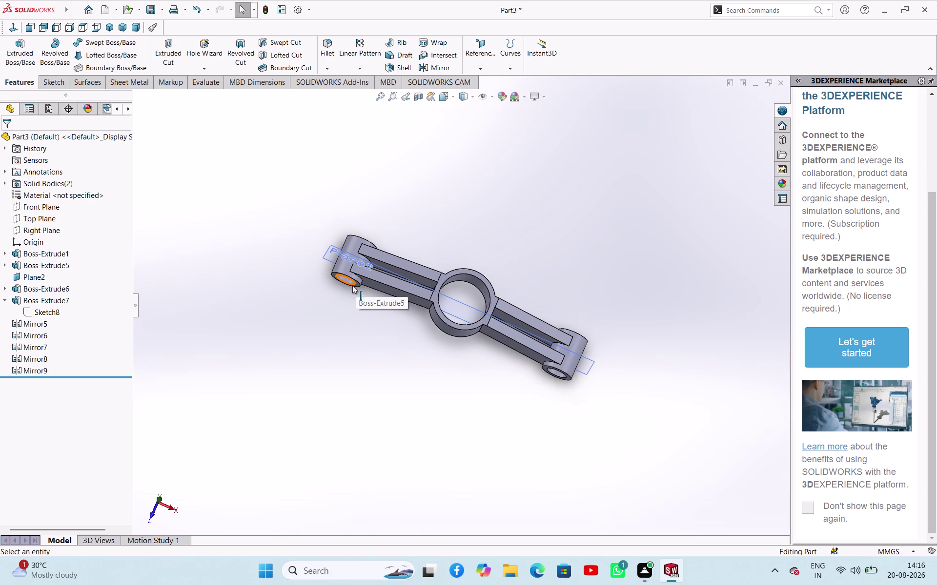
middle_drag(508, 396, 551, 246)
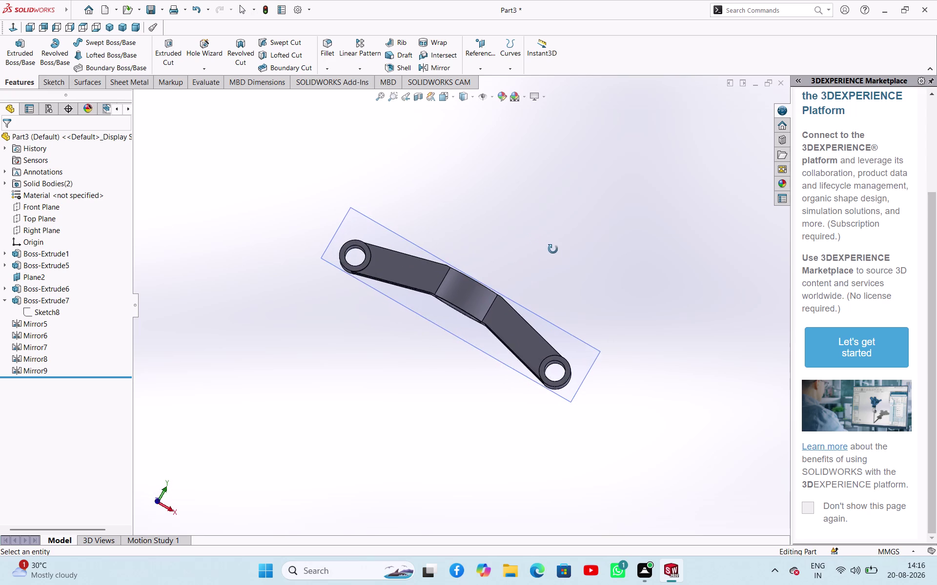
middle_drag(551, 247, 544, 271)
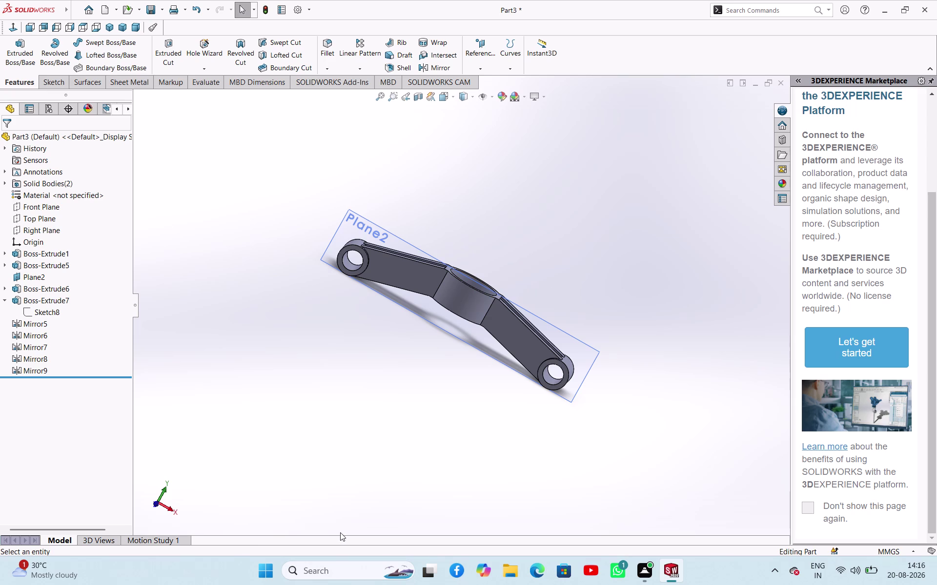
middle_drag(371, 521, 343, 559)
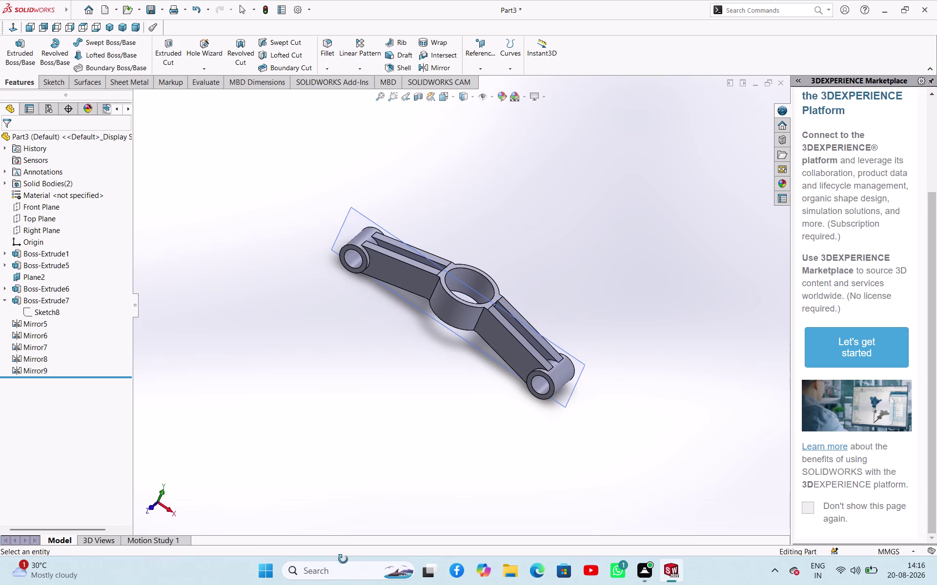
middle_drag(343, 560, 367, 580)
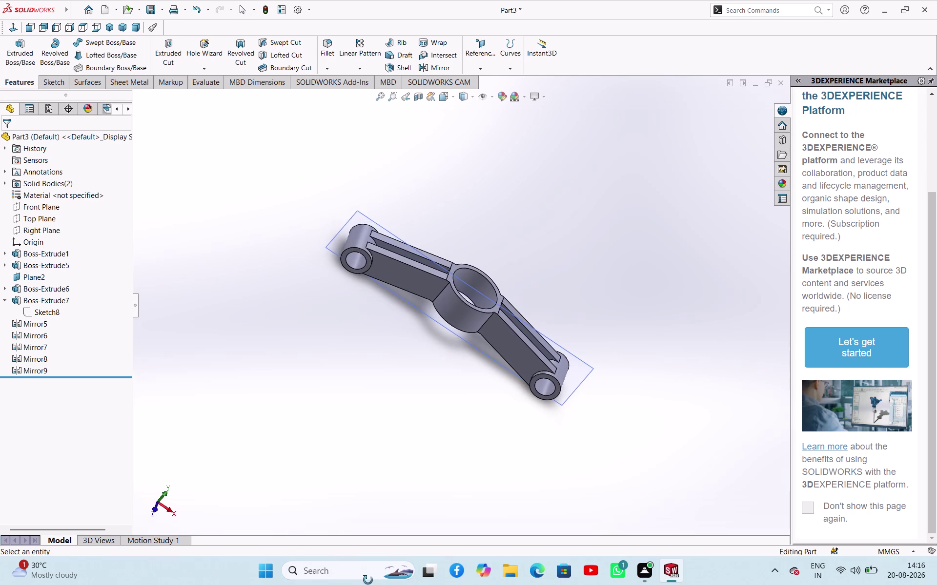
middle_drag(368, 580, 370, 580)
scroll(down, 3)
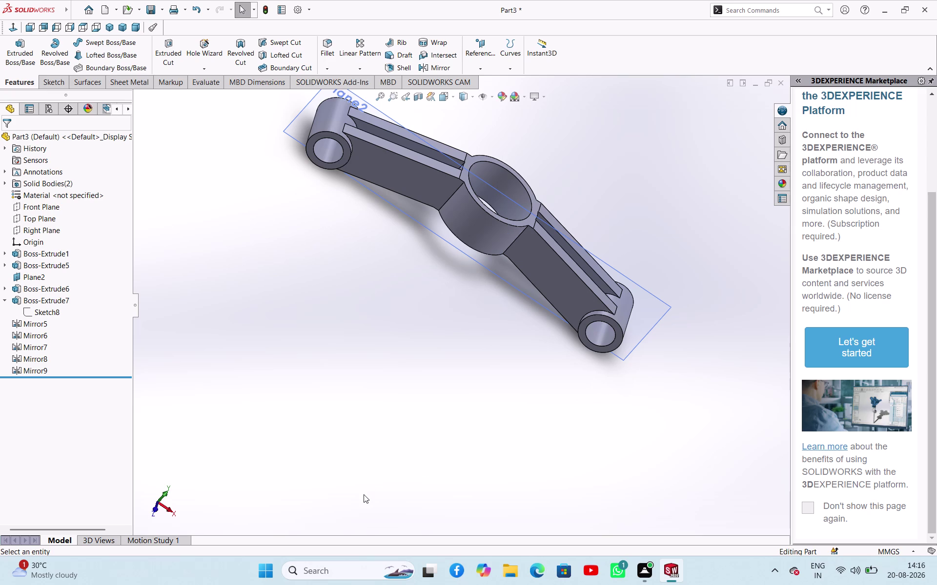
scroll(up, 3)
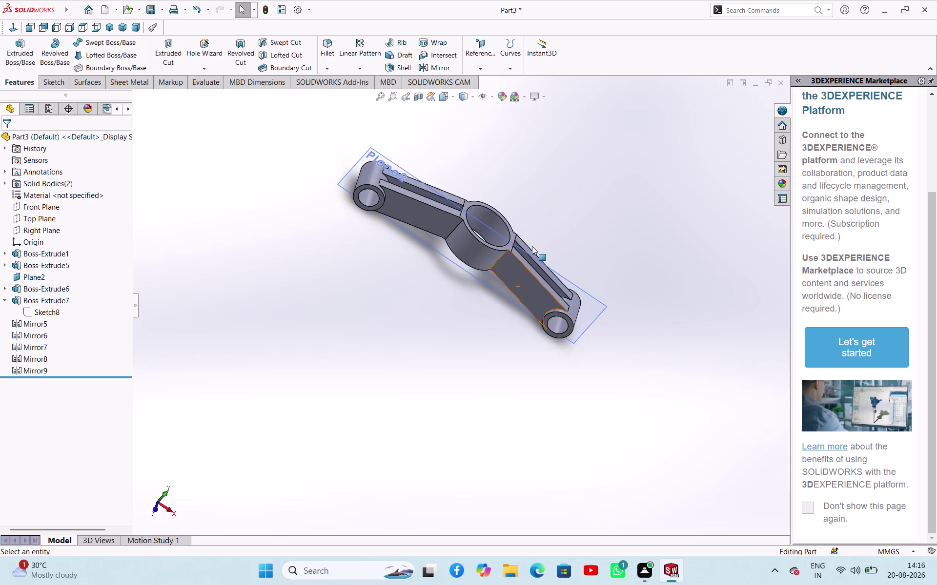
scroll(up, 3)
scroll(down, 3)
scroll(down, 3)
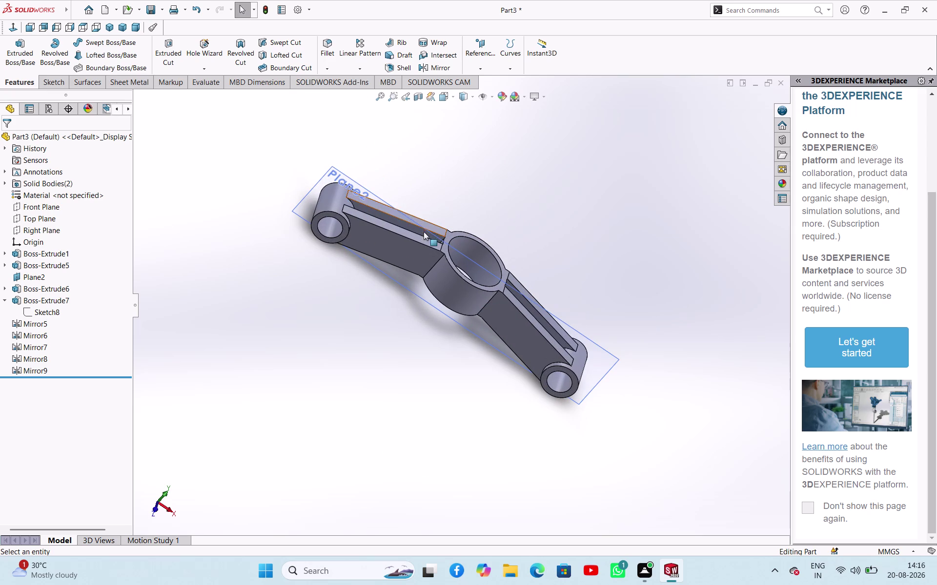
scroll(up, 3)
scroll(down, 3)
scroll(up, 3)
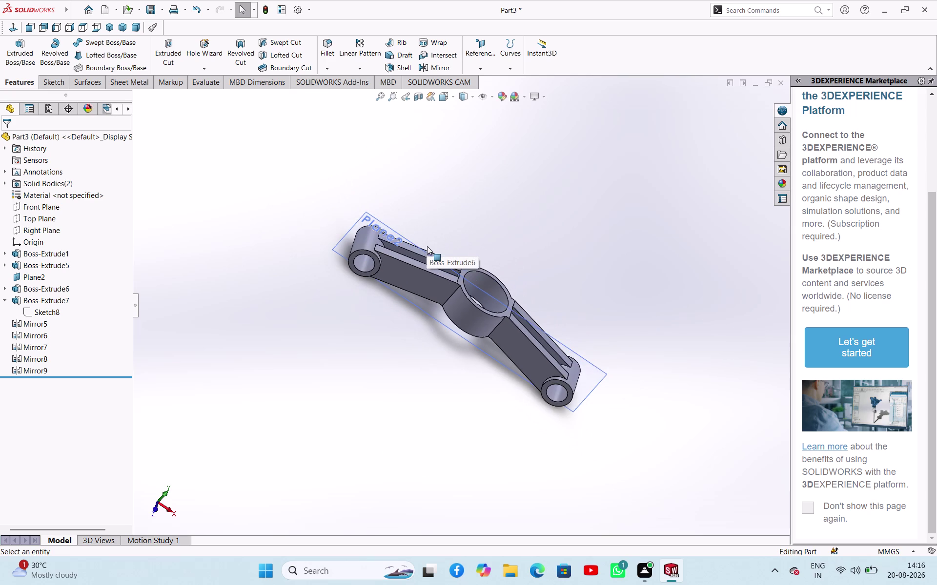
scroll(up, 3)
scroll(down, 3)
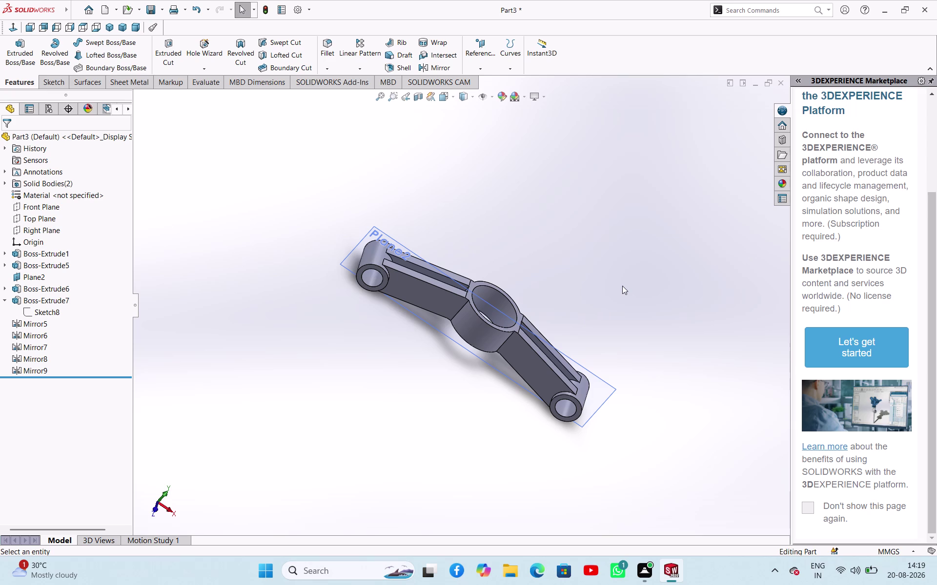
click(551, 287)
scroll(up, 3)
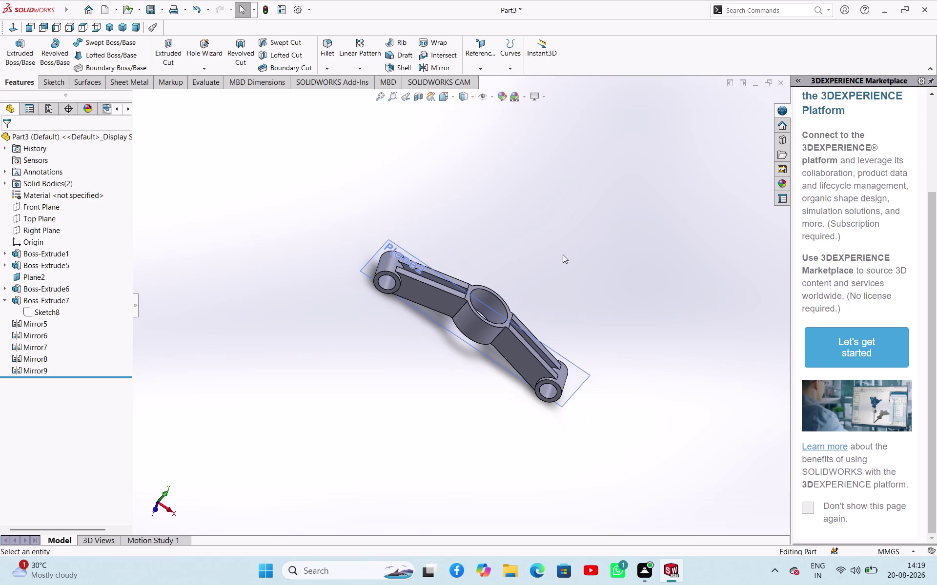
scroll(down, 3)
scroll(down, 3)
scroll(up, 3)
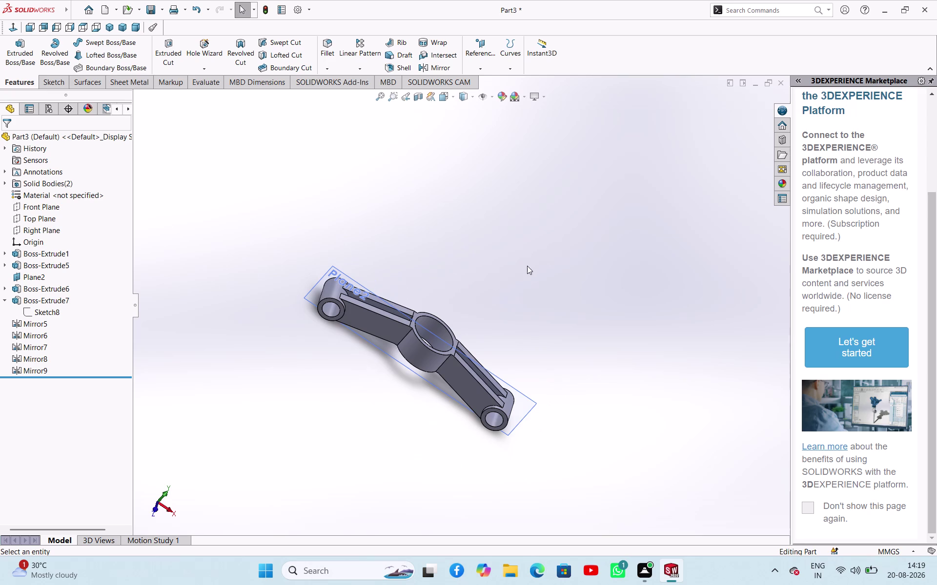